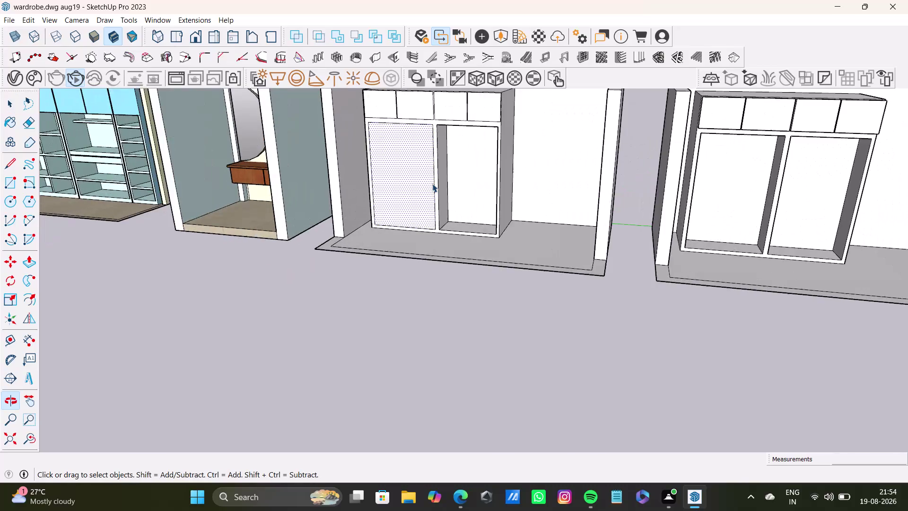
Face the wardrobe front and move the dotted textured door panel out of it.
middle_drag(431, 184, 451, 322)
middle_drag(455, 311, 455, 307)
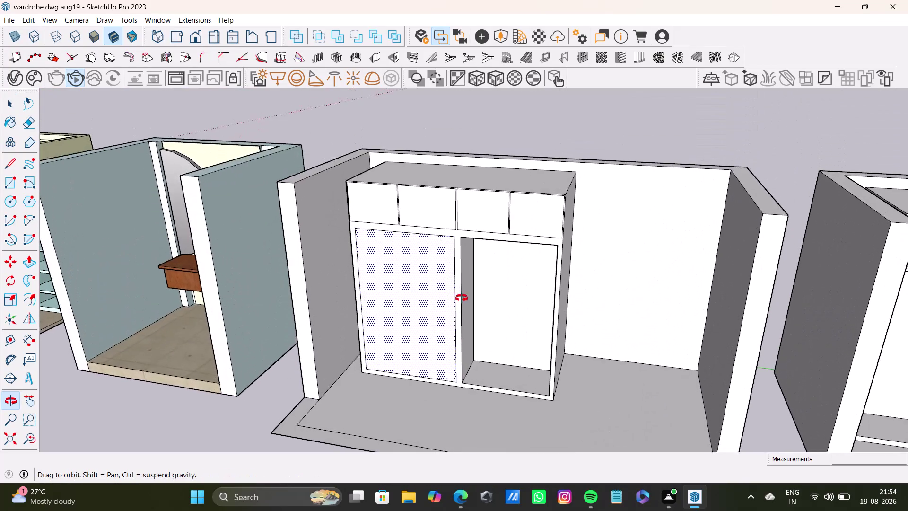
middle_drag(455, 306, 545, 246)
double_click(451, 260)
key(m)
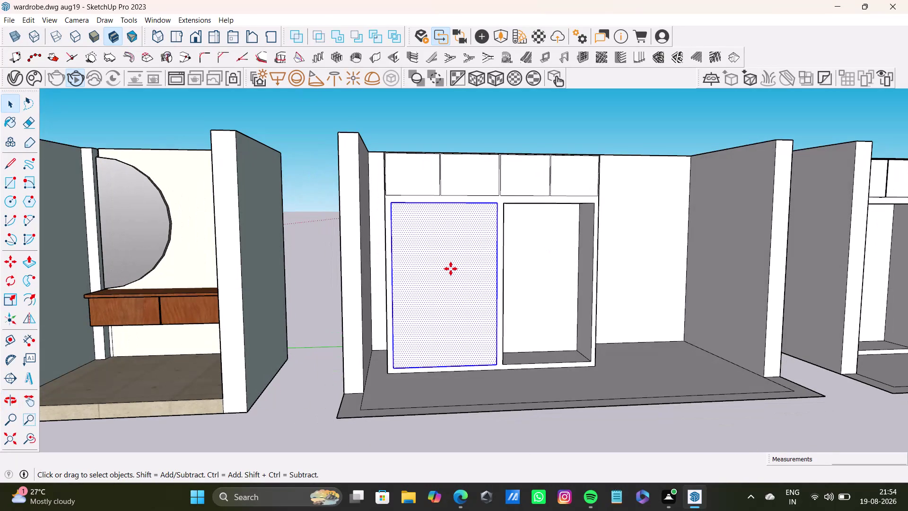
click(496, 362)
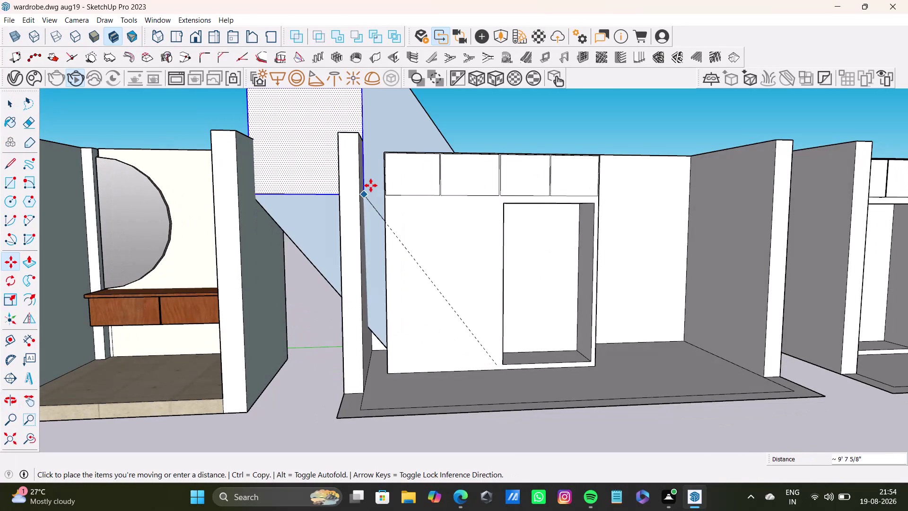
Zoom and orbit back to view the emptied wardrobe opening, undoing one change.
key(space)
scroll(down, 3)
middle_drag(578, 298, 543, 118)
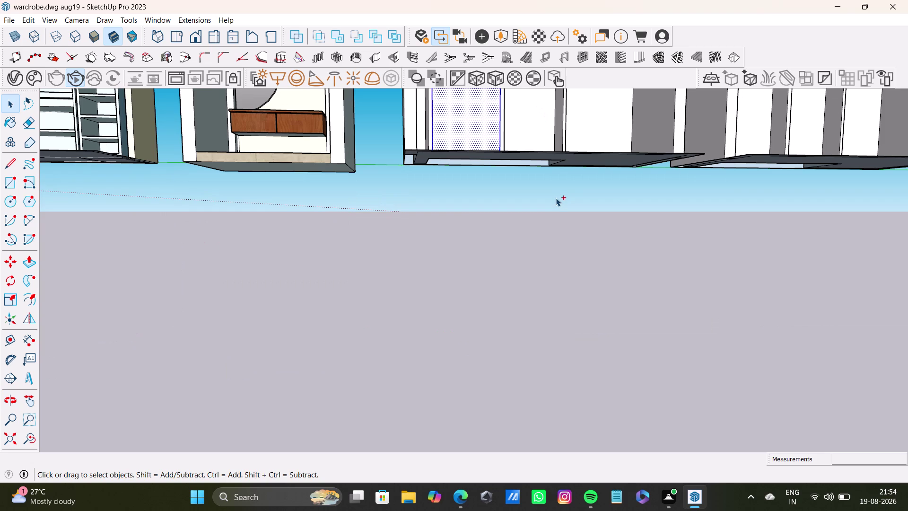
key(ctrl+z)
middle_drag(515, 181, 486, 358)
Activate the Rectangle tool and orbit to inspect the open wardrobe's side and front.
middle_drag(489, 188, 447, 331)
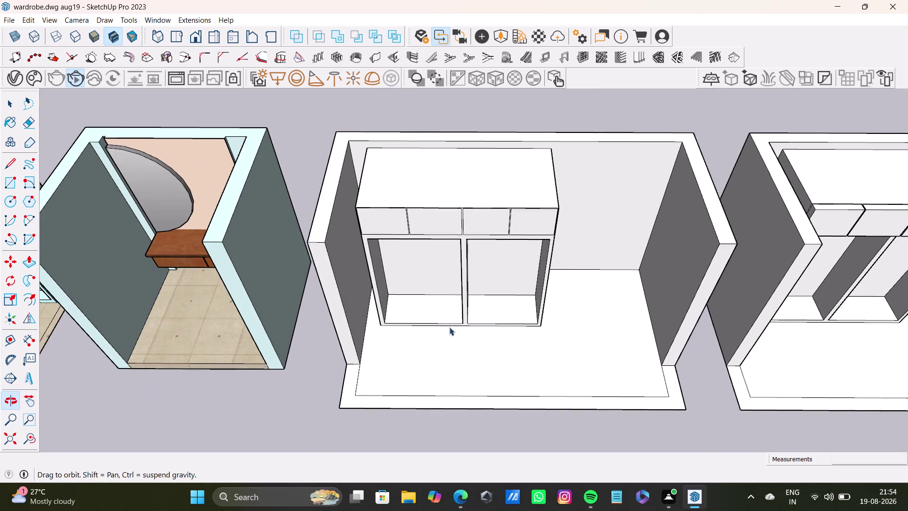
middle_drag(533, 316, 531, 260)
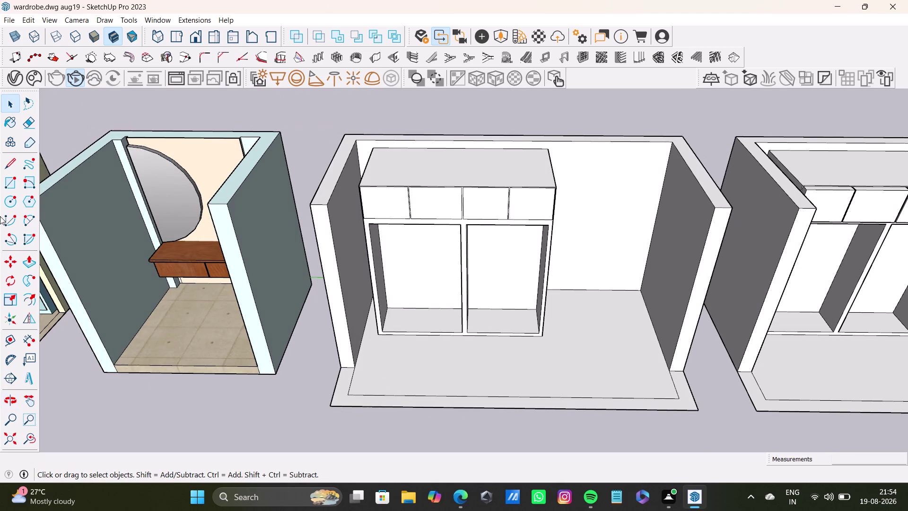
click(9, 185)
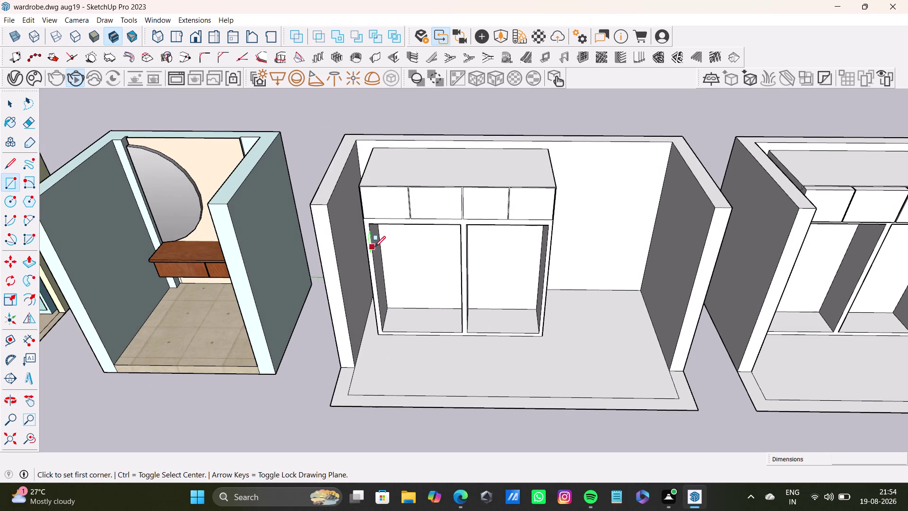
middle_drag(404, 289, 187, 297)
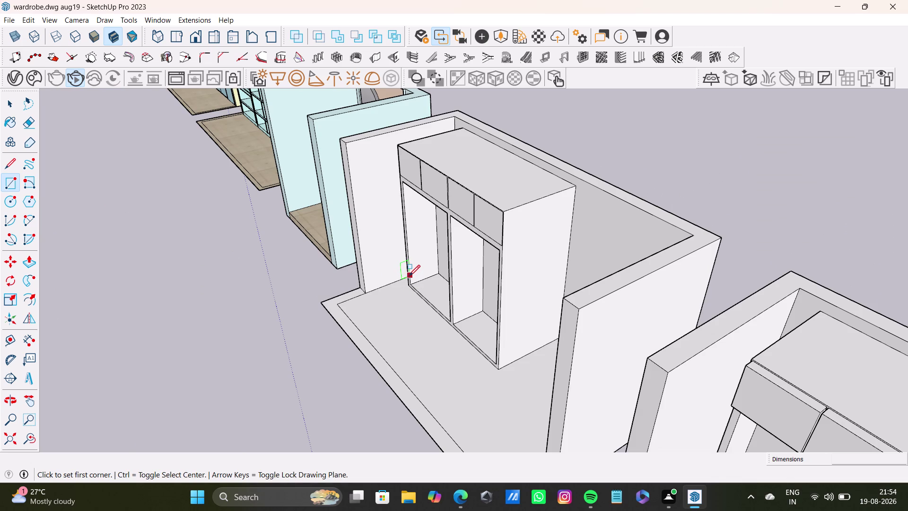
middle_drag(413, 306, 607, 290)
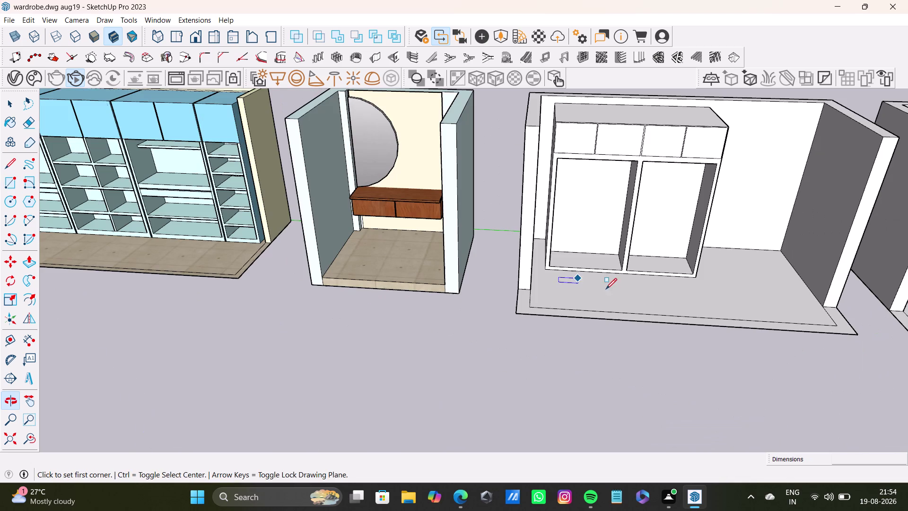